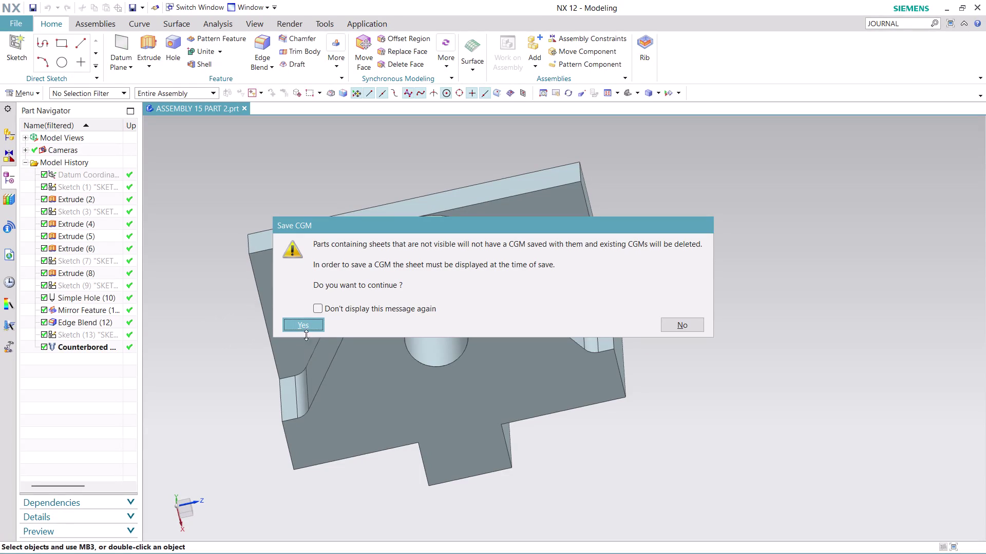
Confirm the Save CGM warning and switch the part to the Drafting application.
click(303, 327)
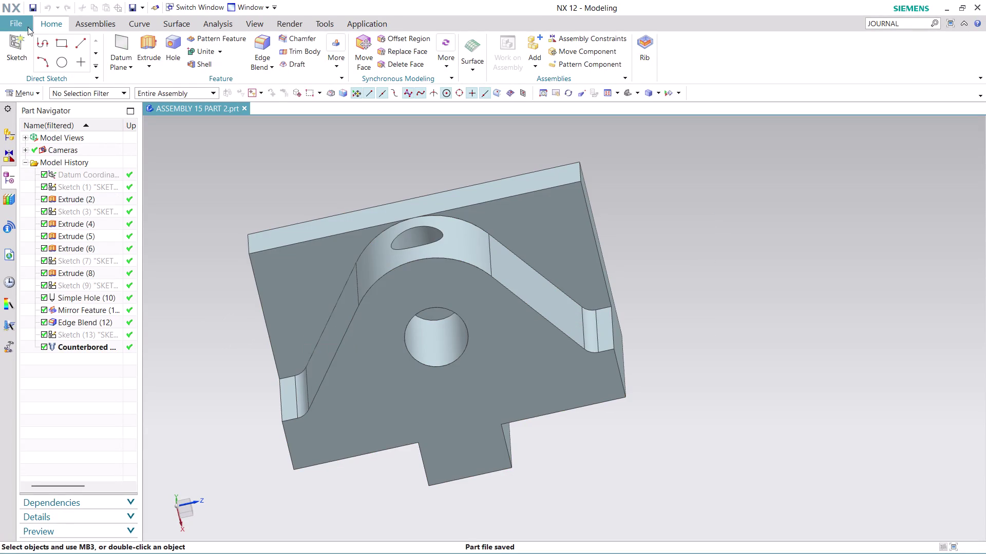
click(1, 21)
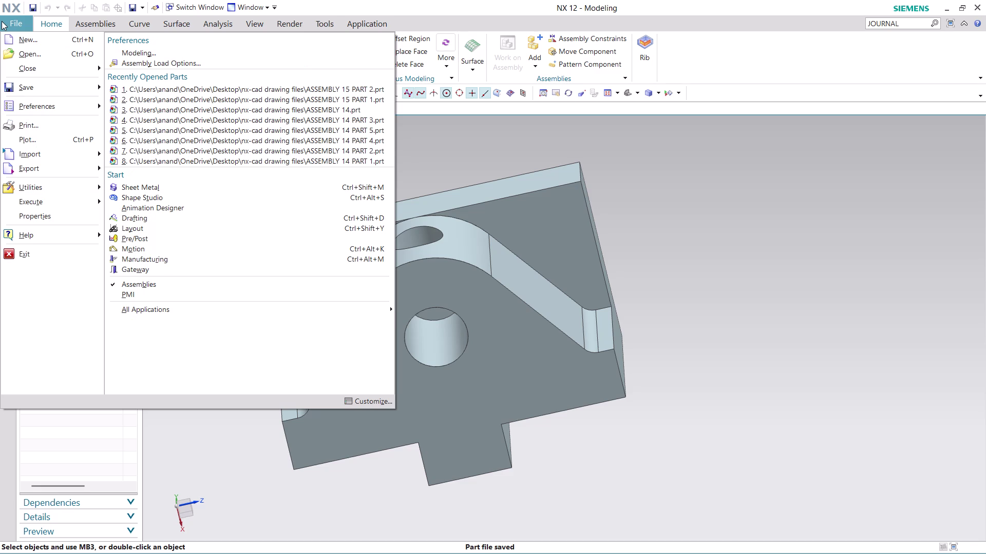
click(171, 222)
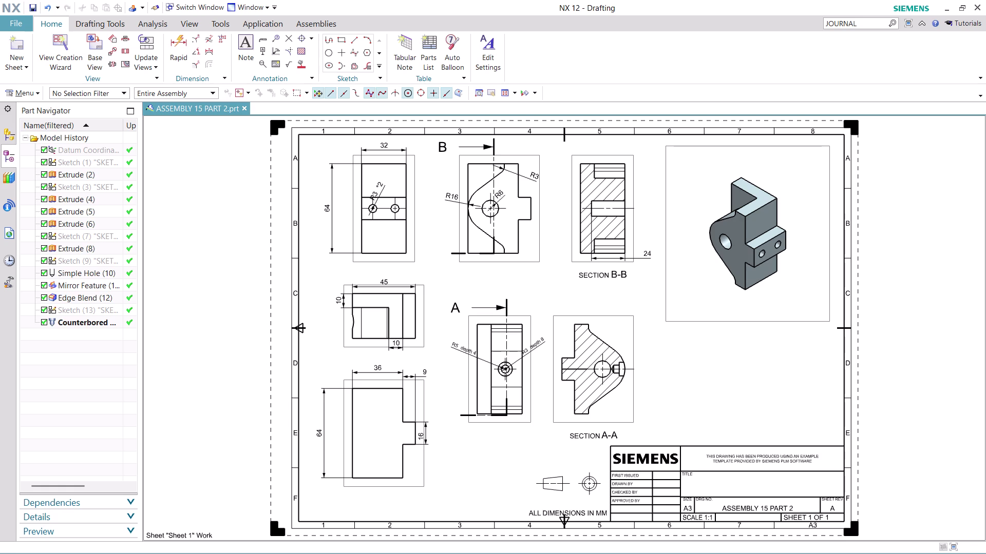
Open the Show and Hide dialog listing bodies, sketches, curves, datums and drawing objects.
key(ctrl+s)
key(ctrl+w)
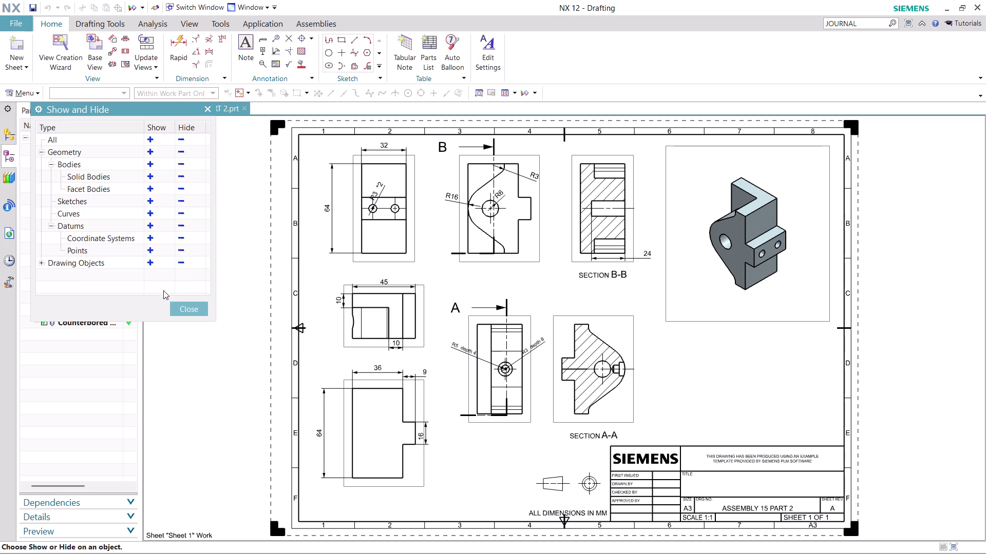
Close the Show and Hide dialog, leaving the drawing sheet unchanged.
scroll(down, 3)
scroll(up, 3)
click(193, 313)
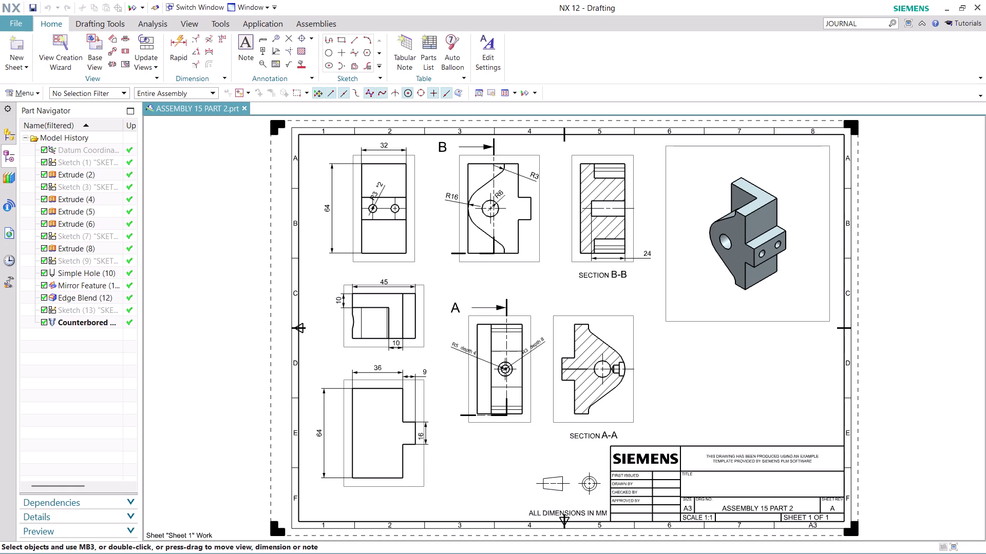
click(7, 20)
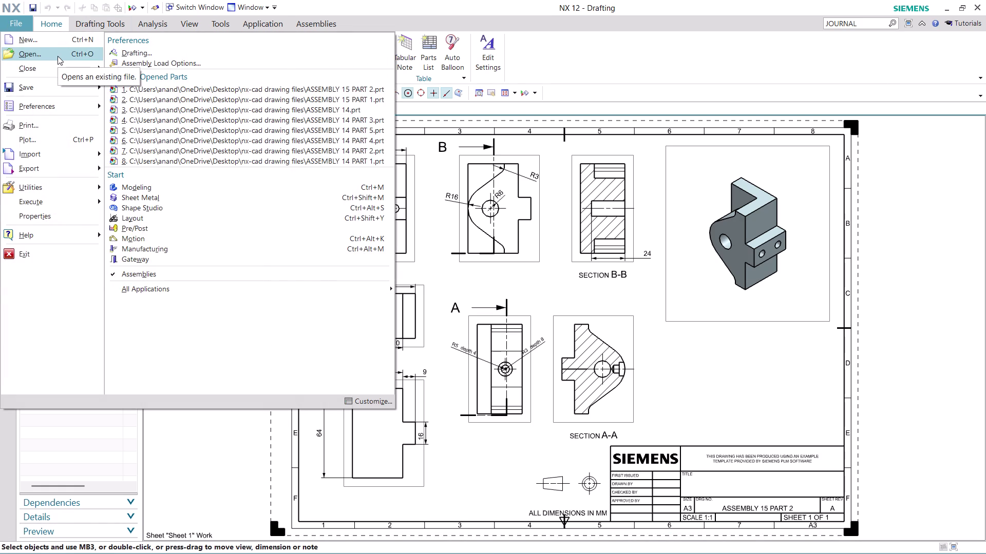
In the Open dialog, locate and select the ASSEMBLY 15 PART 2 file.
click(57, 56)
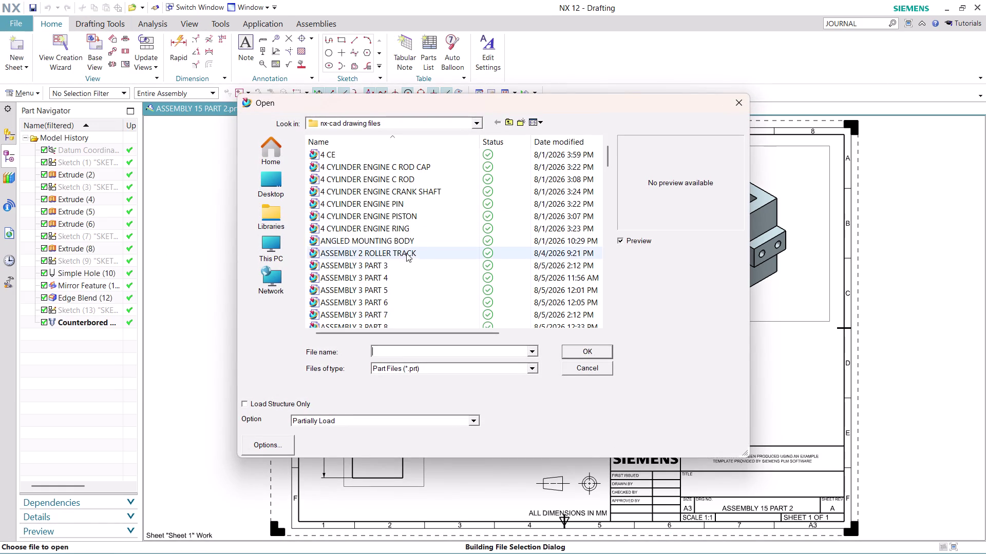
scroll(down, 3)
scroll(down, 3)
scroll(down, 3)
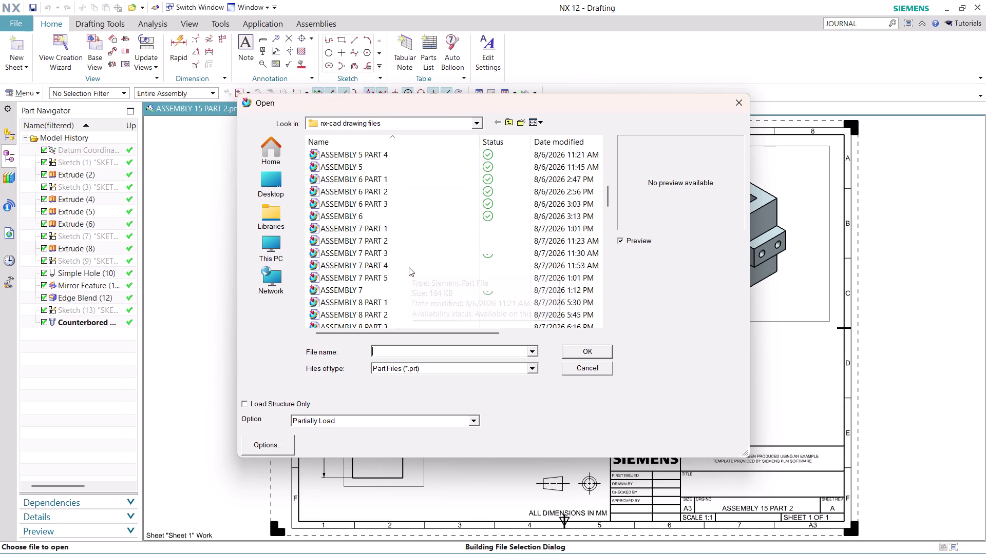
scroll(down, 3)
scroll(down, 3)
scroll(down, 3)
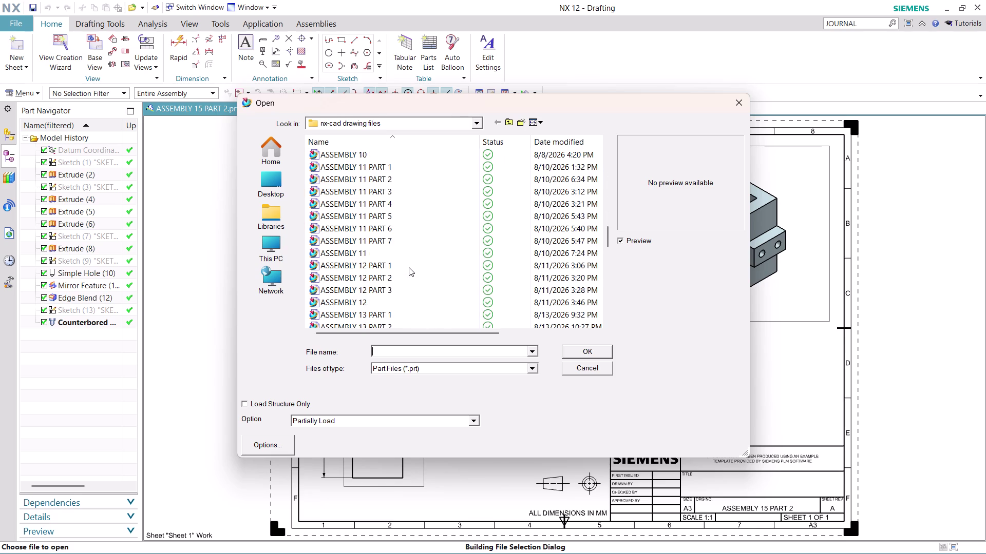
scroll(down, 3)
scroll(down, 3)
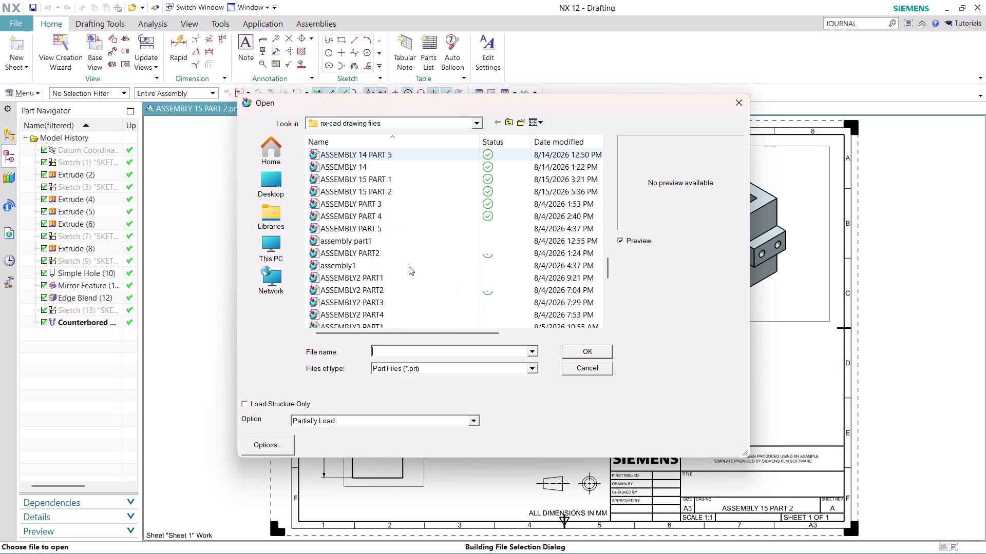
click(376, 192)
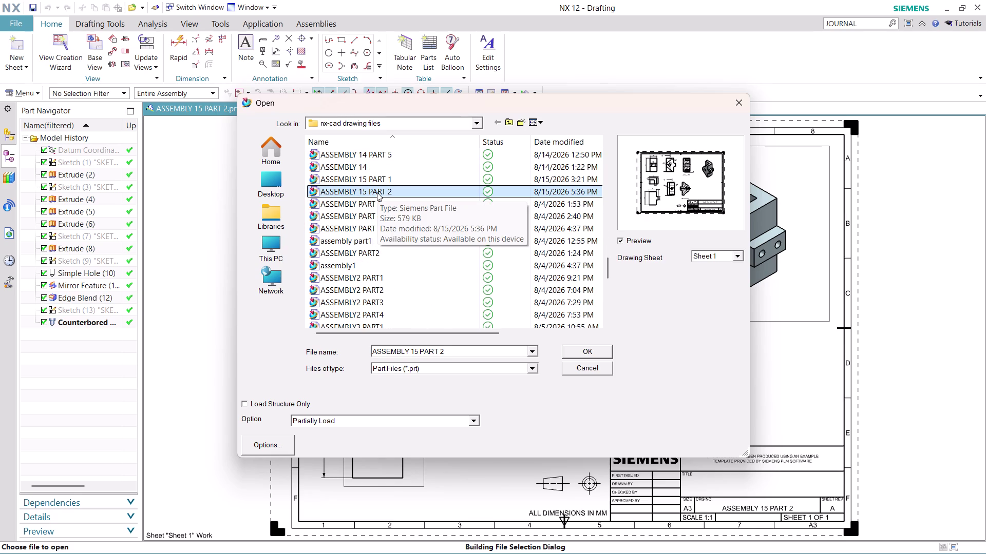
Delete the ASSEMBLY 15 PART 2 file from the folder listing.
right_click(376, 193)
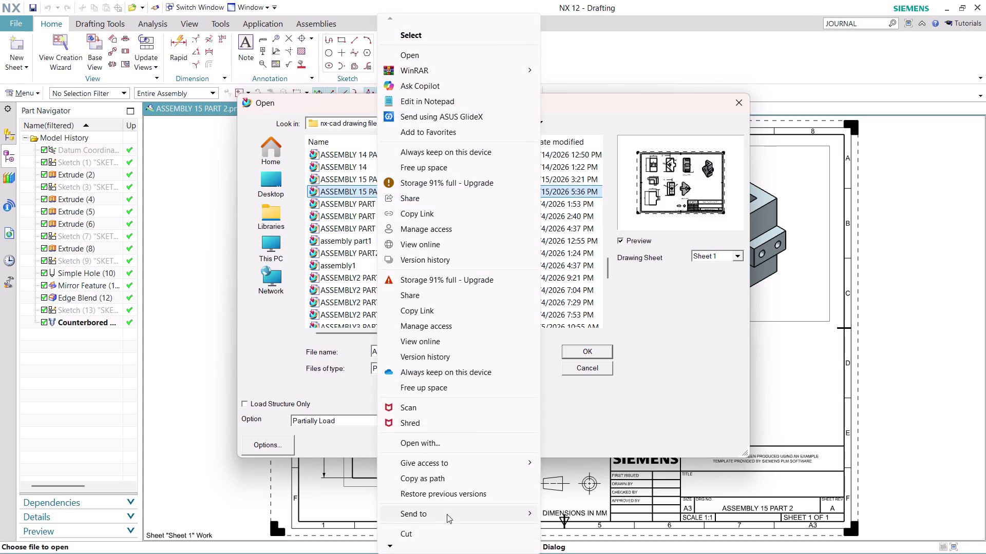
scroll(down, 3)
click(401, 546)
click(400, 546)
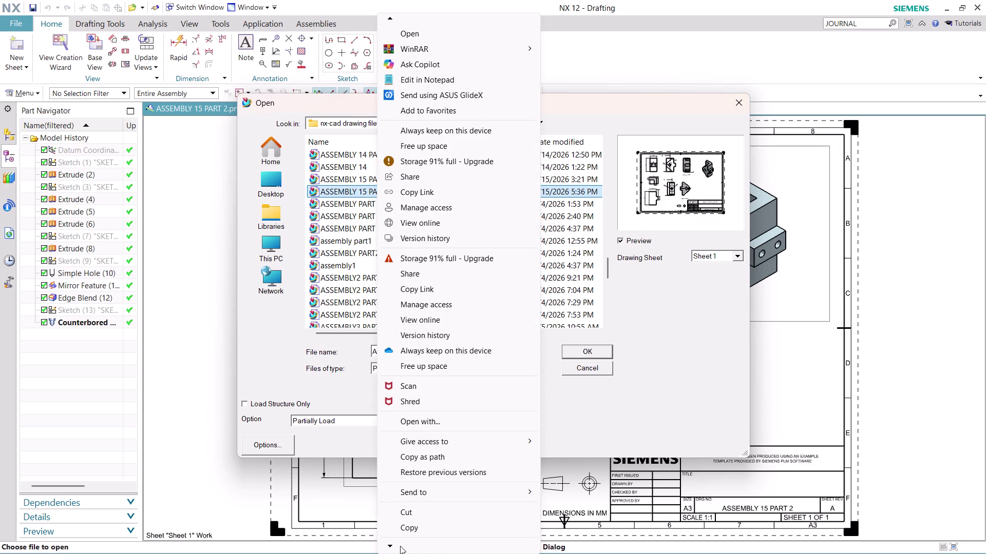
click(399, 546)
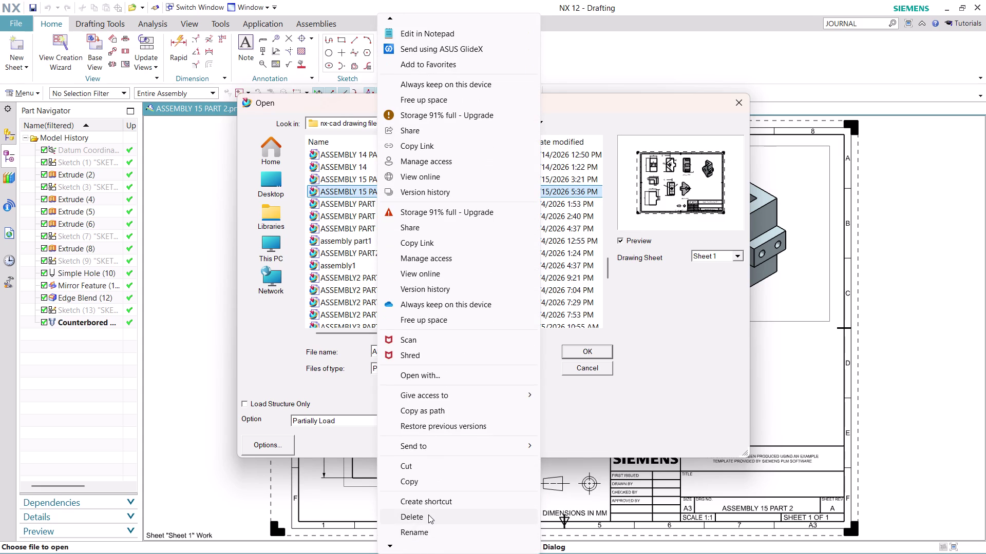
click(428, 515)
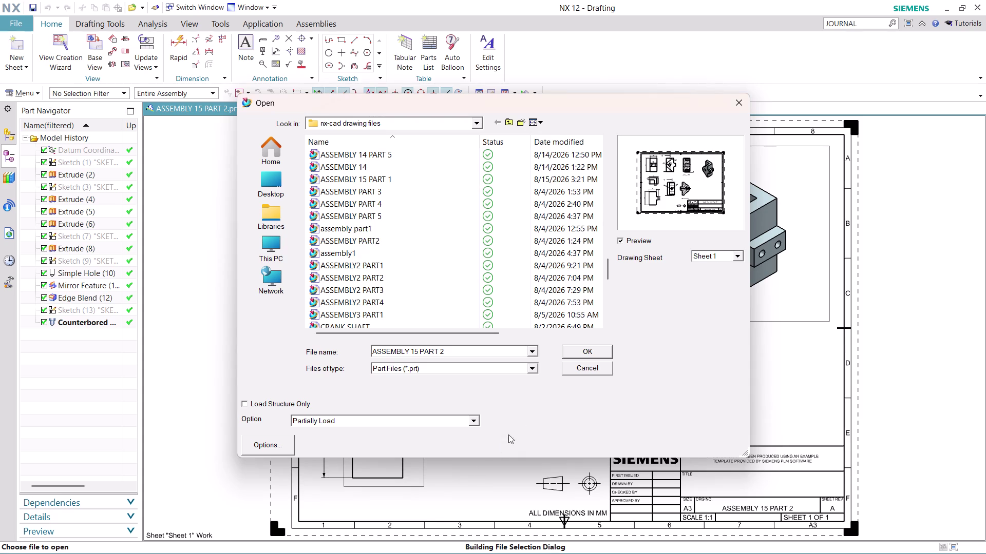
Open the ASSEMBLY2 PART1 part.
click(410, 270)
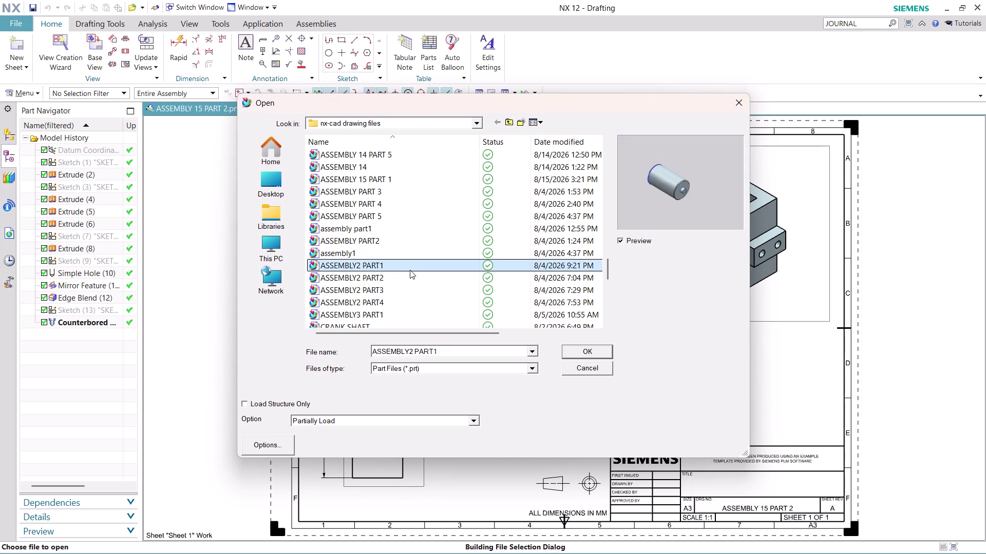
scroll(down, 3)
scroll(up, 3)
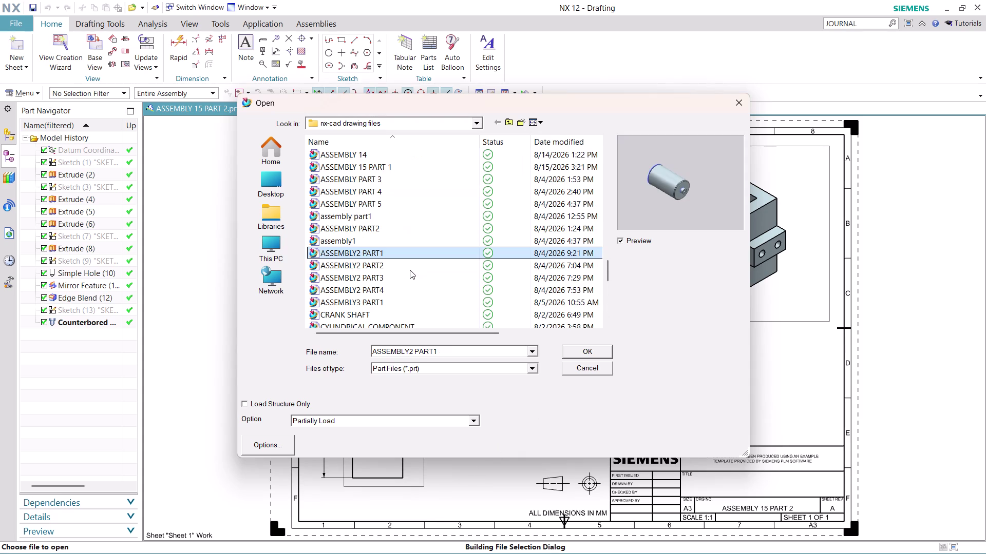
scroll(up, 3)
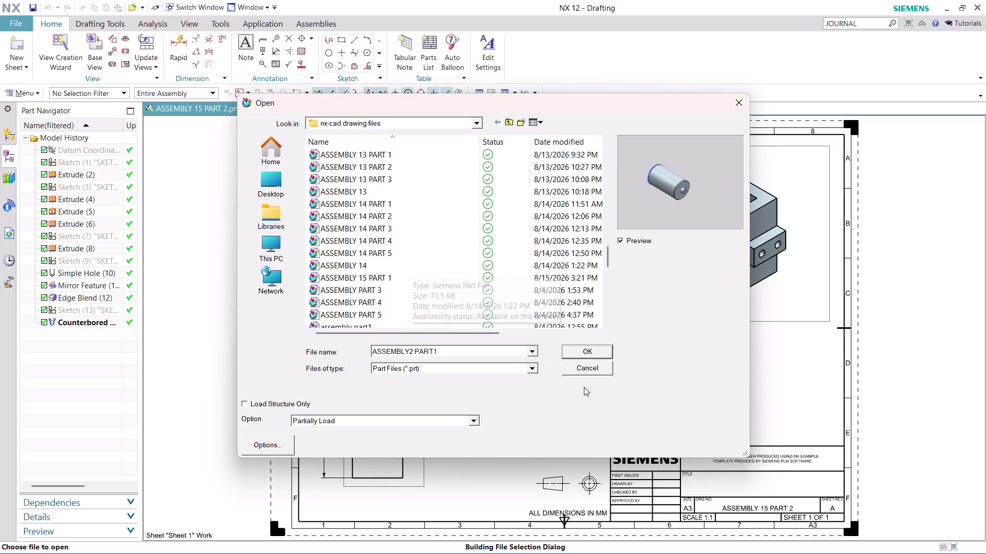
click(594, 353)
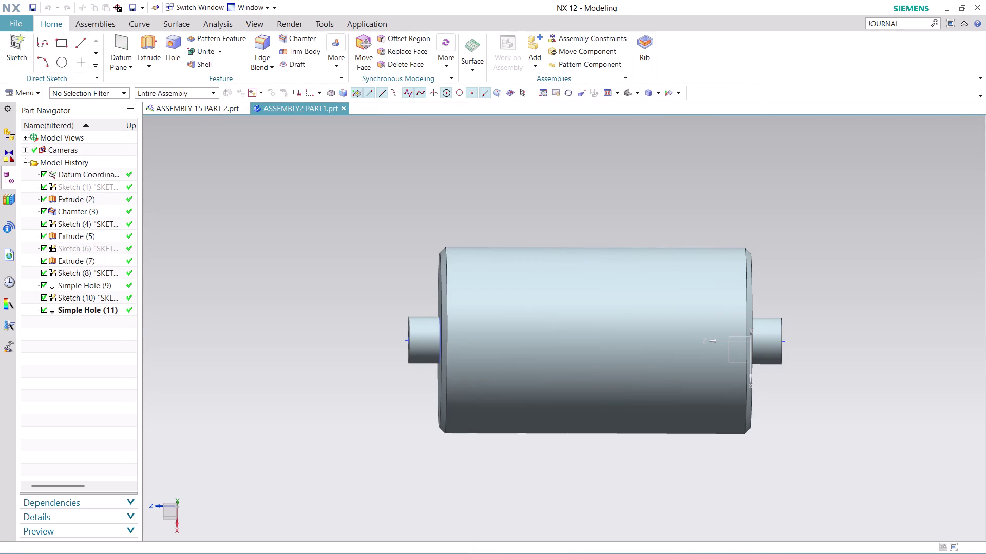
Return to the ASSEMBLY 15 PART 2 tab, switch it to Modeling, and save it.
click(203, 116)
click(202, 110)
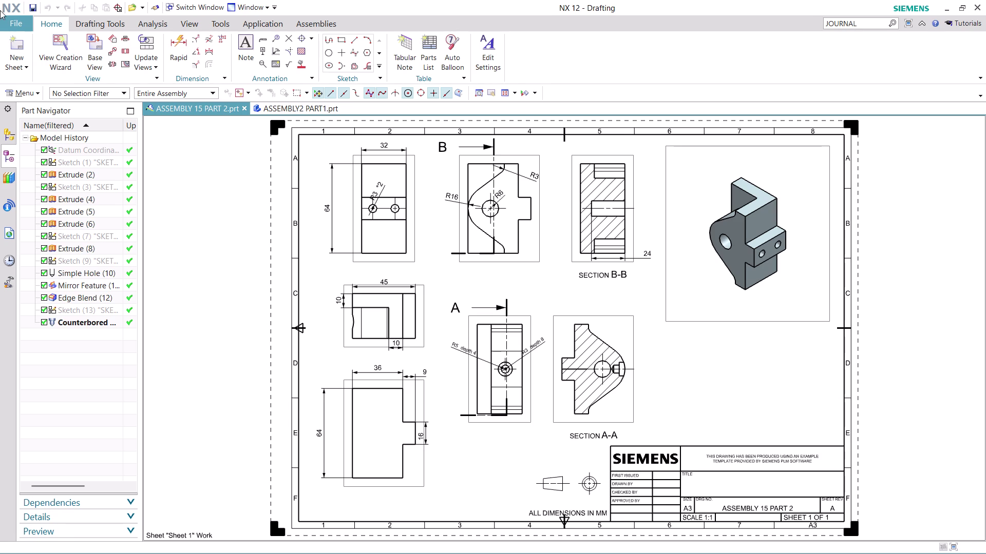
click(22, 24)
click(191, 189)
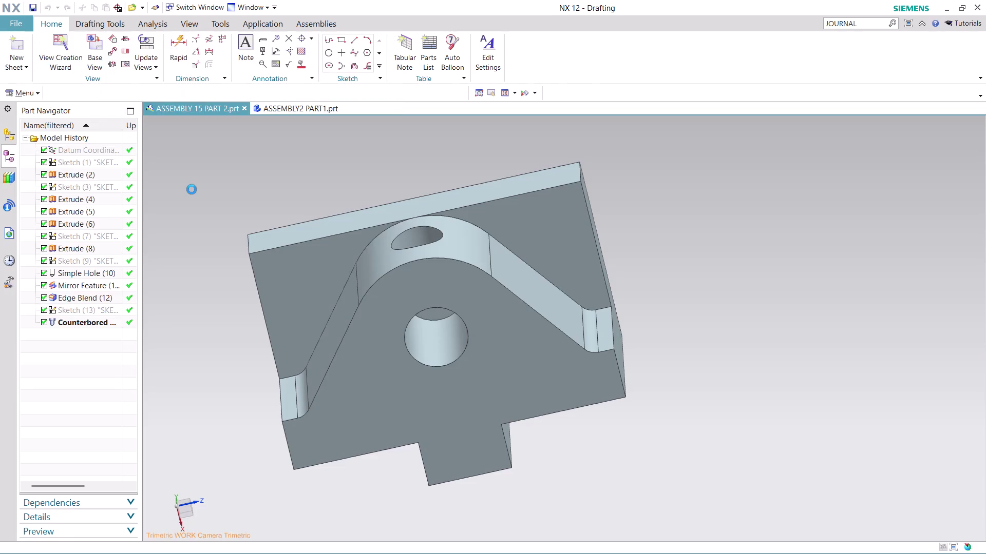
scroll(down, 3)
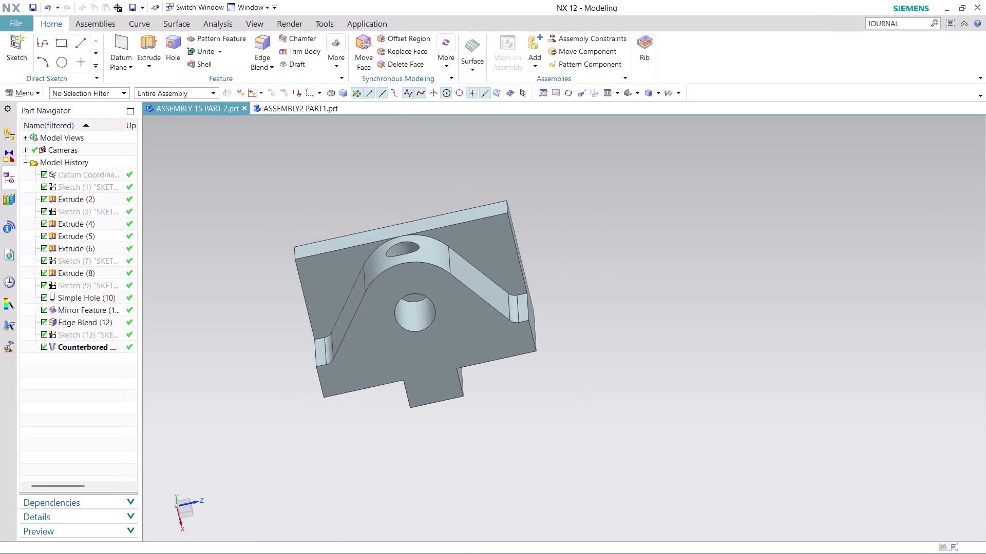
scroll(up, 3)
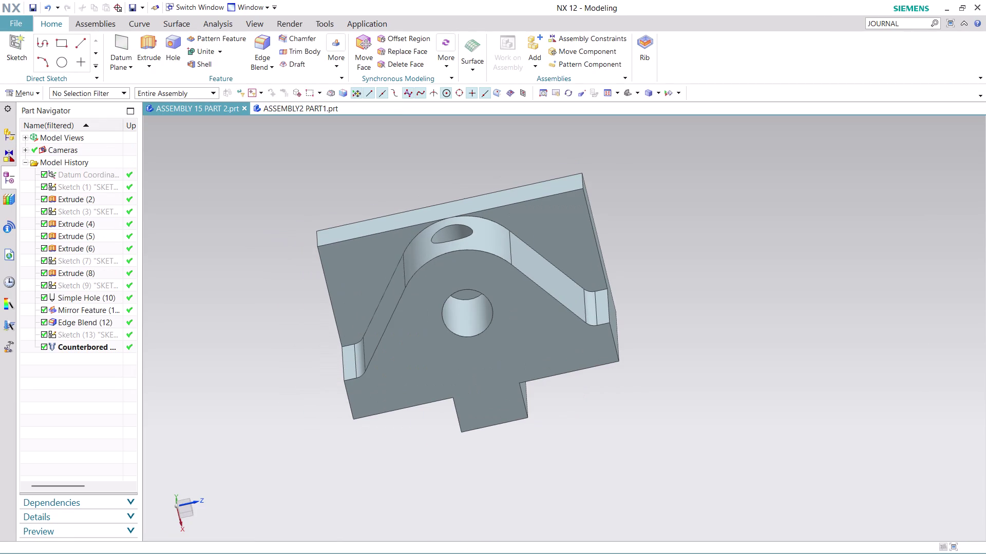
key(ctrl+s)
click(305, 316)
Save ASSEMBLY 15 PART 2 again, declining sheet graphics, and switch to Drafting.
click(307, 325)
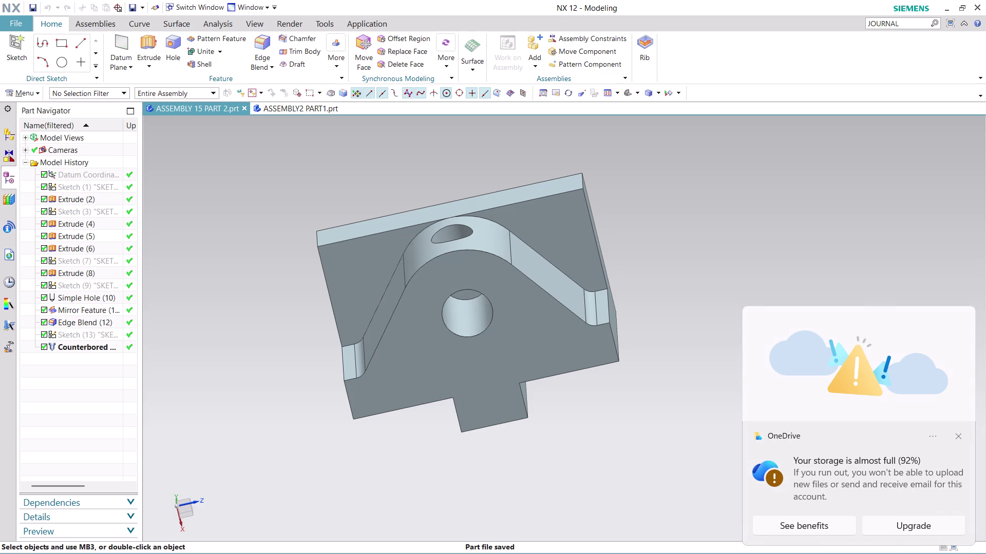
key(ctrl+s)
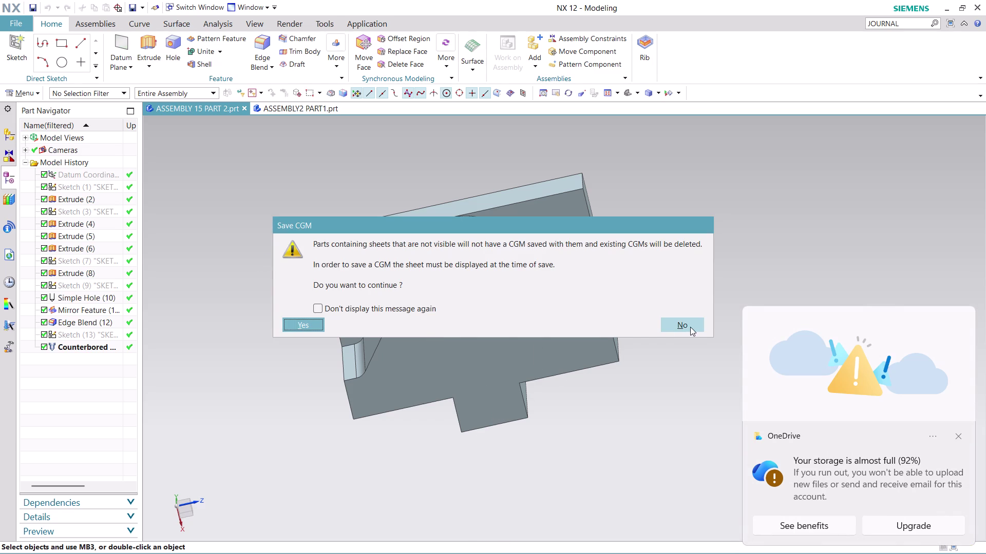
click(300, 327)
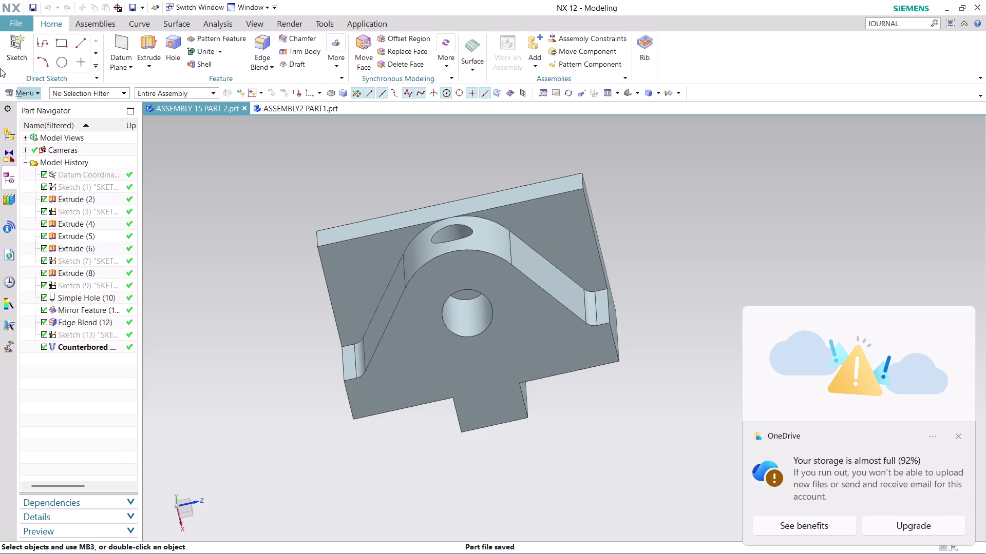
click(17, 21)
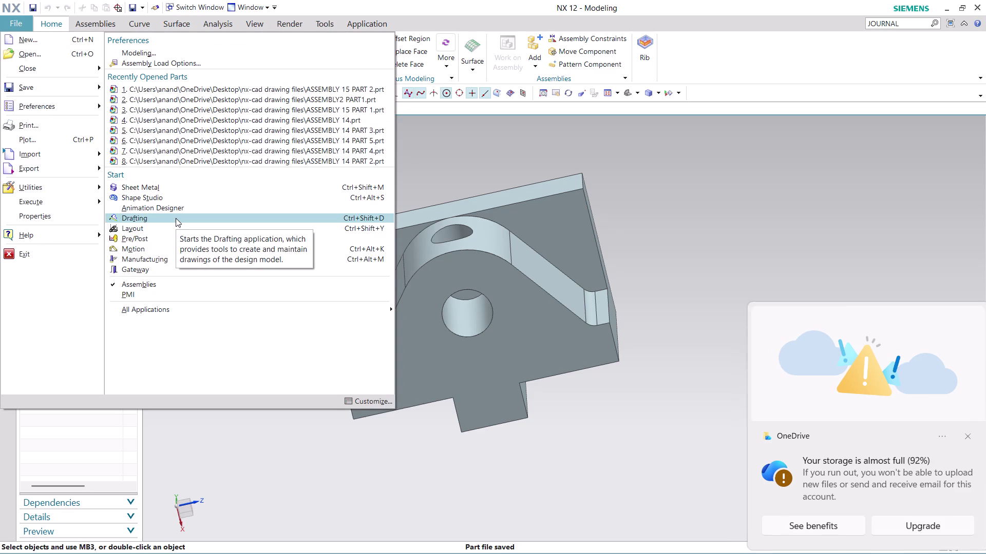
click(176, 218)
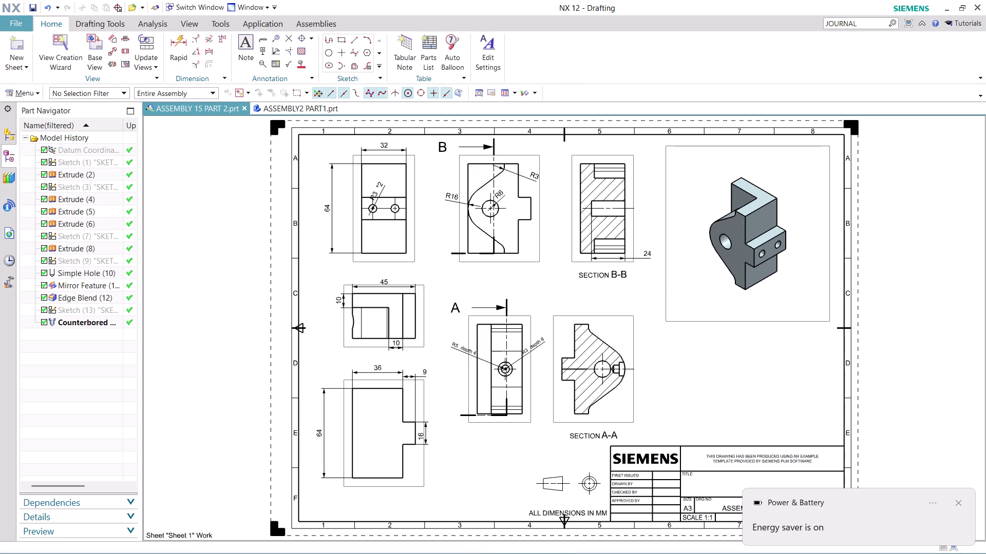
Zoom out from the View tab so the whole Assembly 15 Part 2 sheet fits.
click(195, 21)
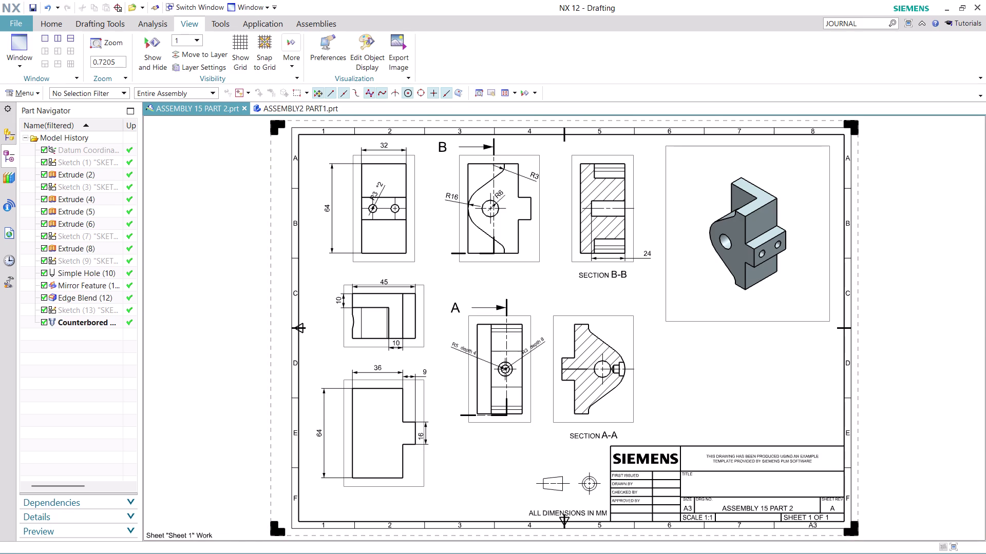
scroll(up, 3)
scroll(down, 3)
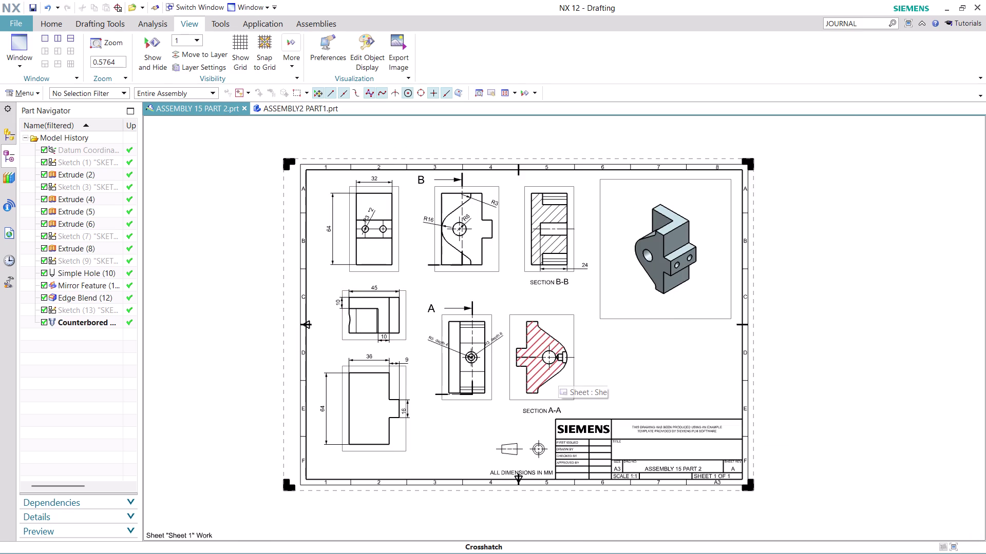
click(18, 19)
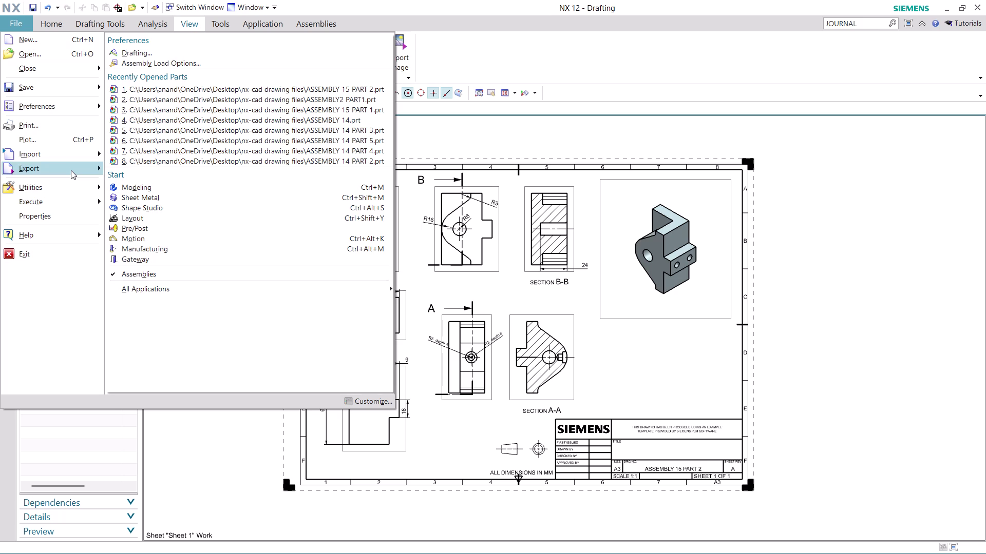
Start a CGM export and browse to the nx-cad drawing files folder.
click(210, 121)
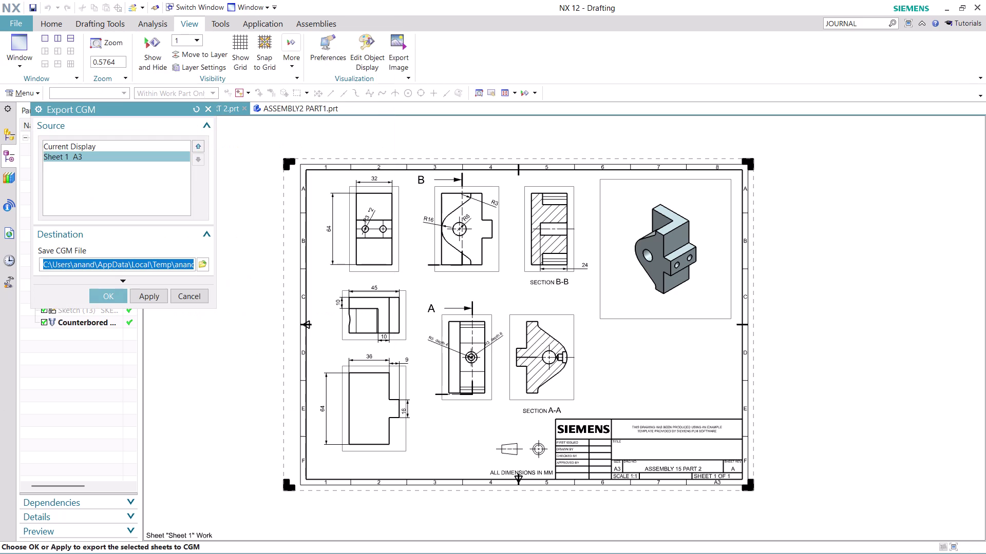
click(202, 265)
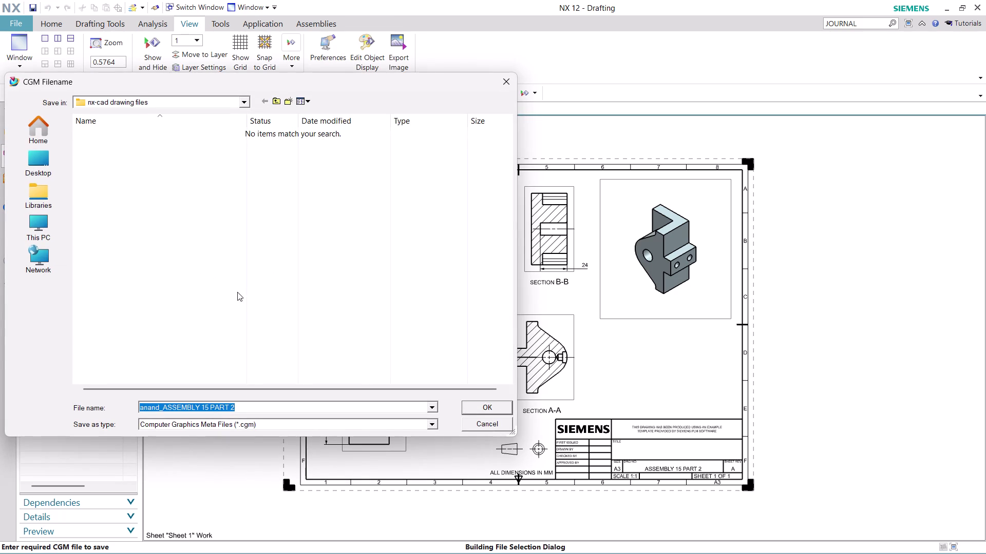
click(39, 151)
double_click(157, 331)
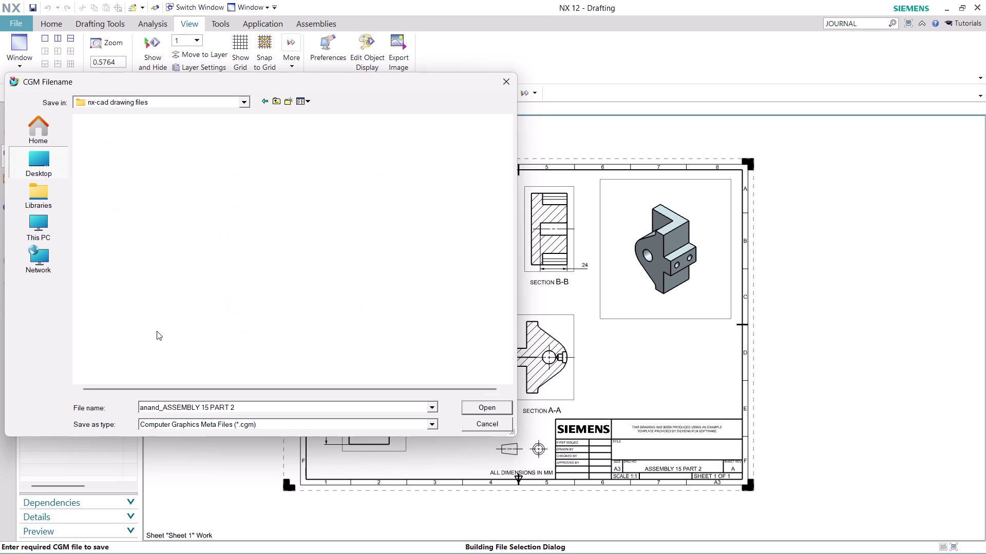
click(162, 408)
Name the file ASSEMBLY 15 PART 2 and export Sheet 1 to CGM.
click(163, 407)
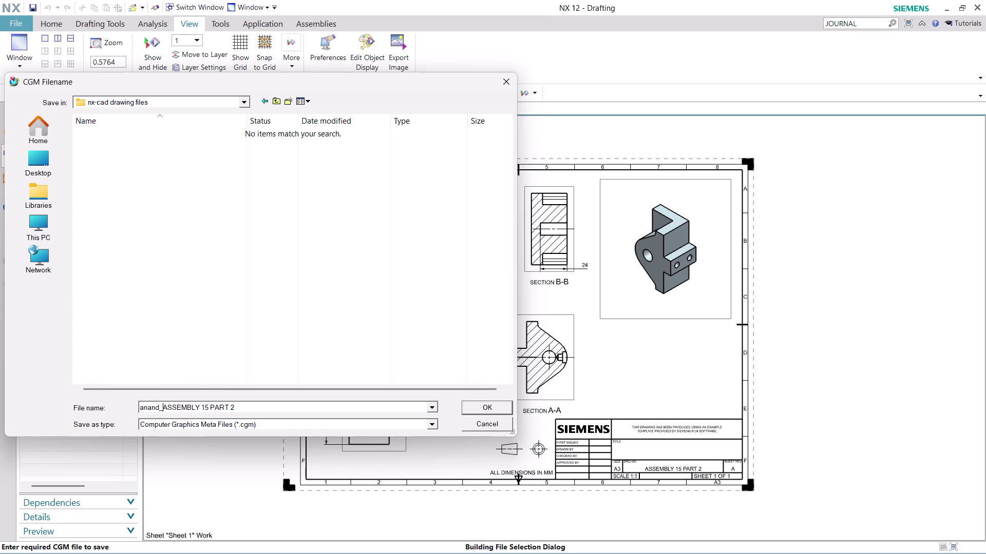
key(BackSpace)
key(BackSpace)
key(BackSpace)
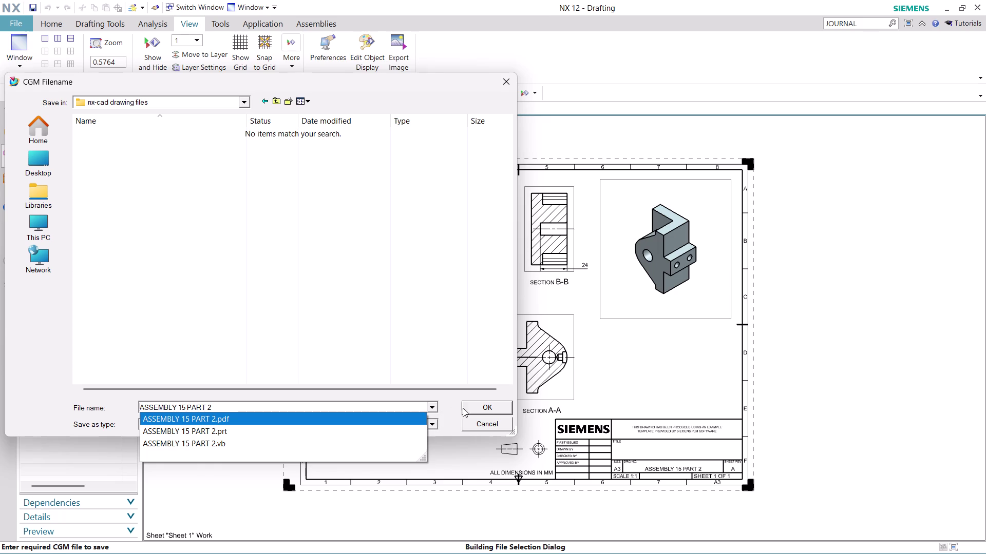
click(482, 407)
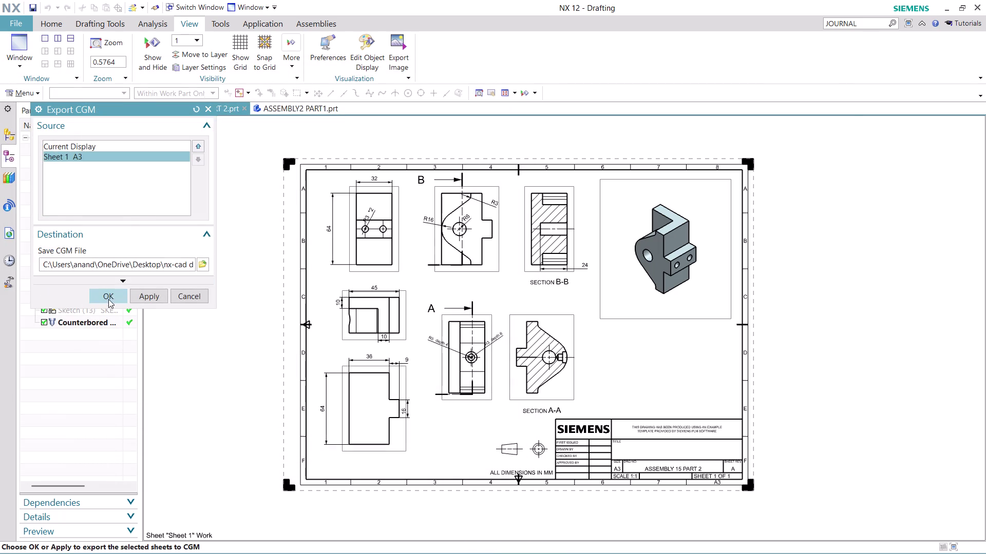
click(109, 299)
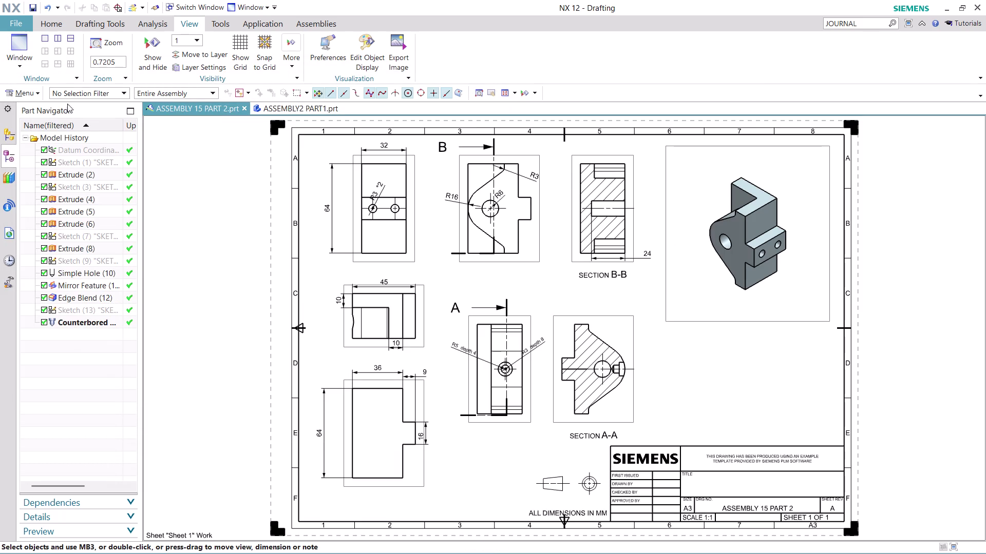
click(17, 25)
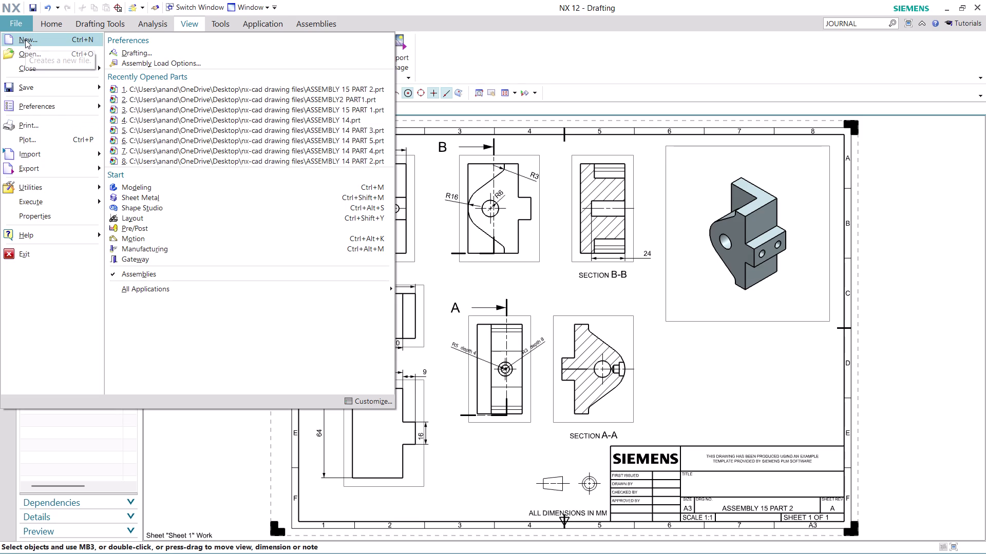
Switch ASSEMBLY 15 PART 2 back to the Modeling application.
click(157, 190)
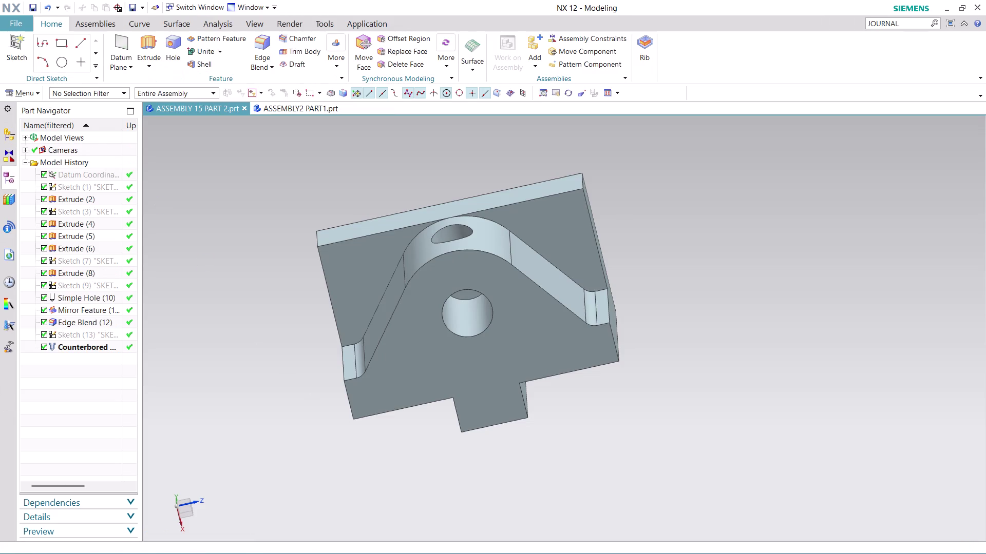
Save the part with its CGM and close the ASSEMBLY2 PART1 part.
key(ctrl+s)
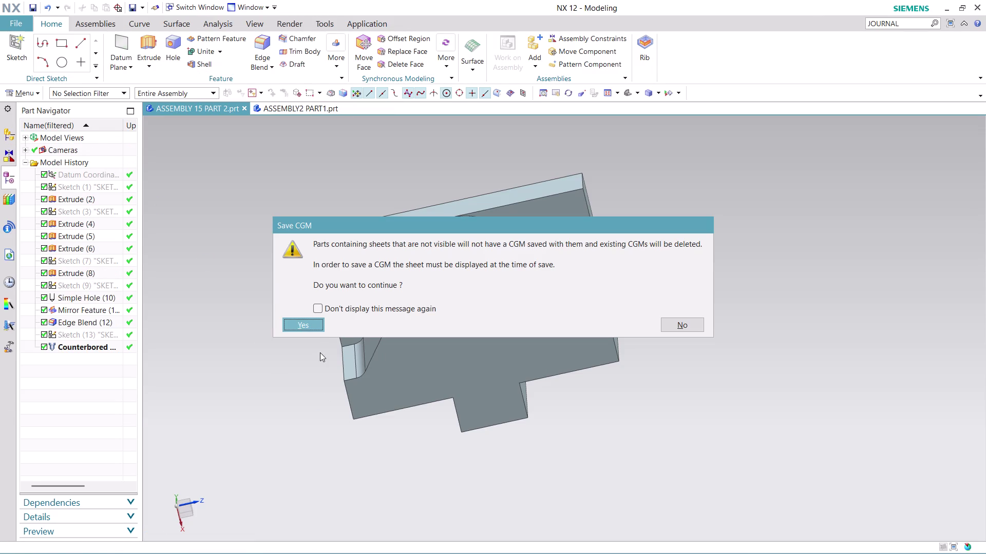
click(322, 318)
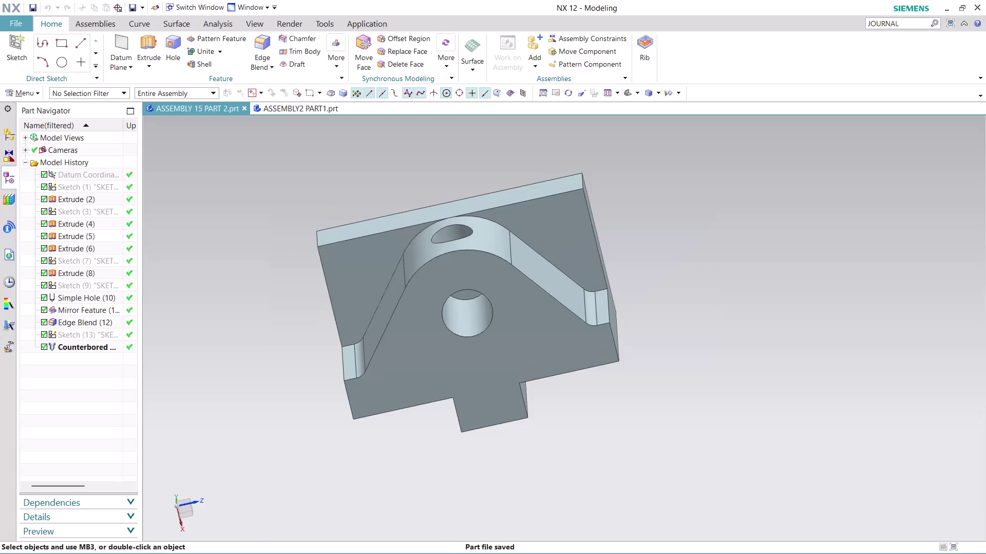
click(342, 106)
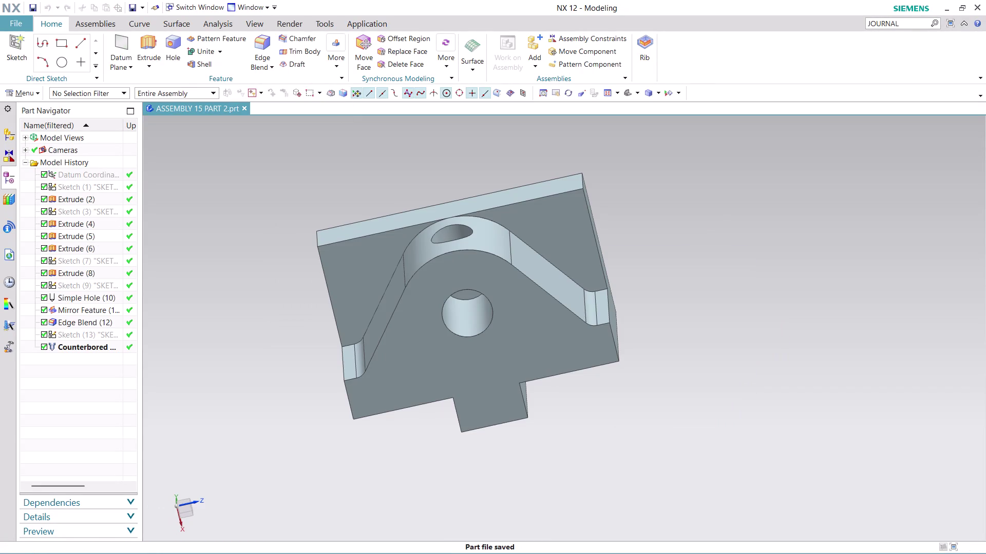
Save ASSEMBLY 15 PART 2 again, confirming the CGM save.
key(ctrl+s)
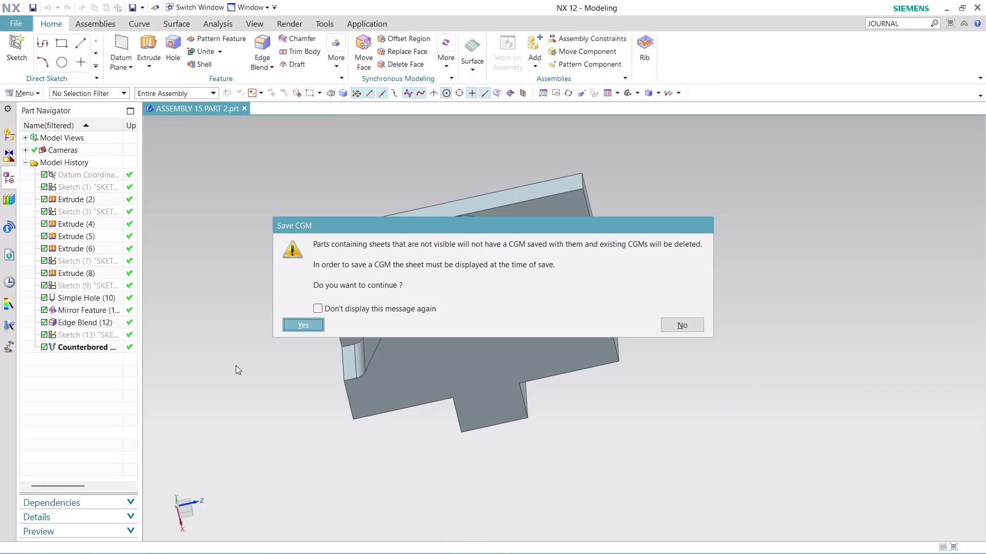
key(ctrl+s)
click(305, 321)
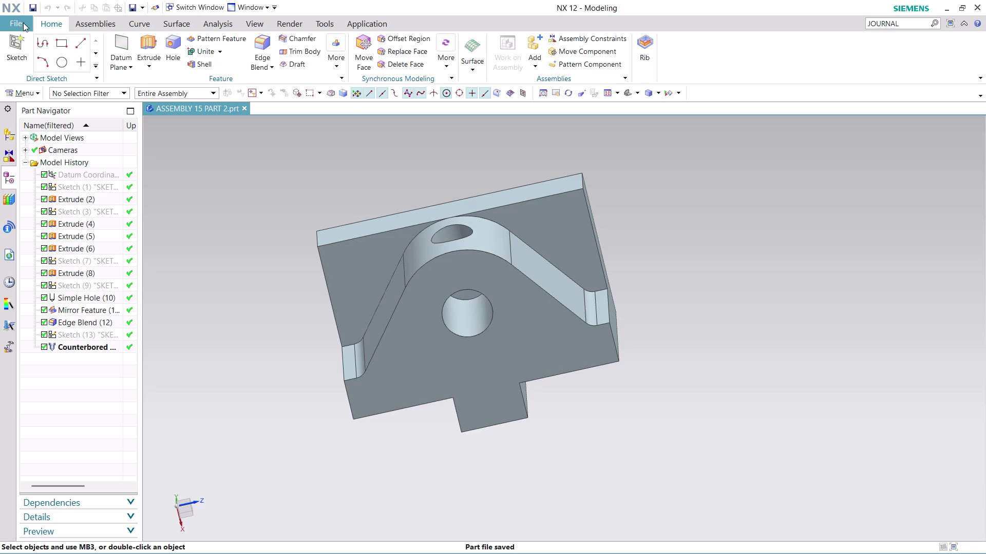
click(22, 23)
Select ASSEMBLY 15 PART 2 in the Open dialog's nx-cad drawing files folder.
click(41, 53)
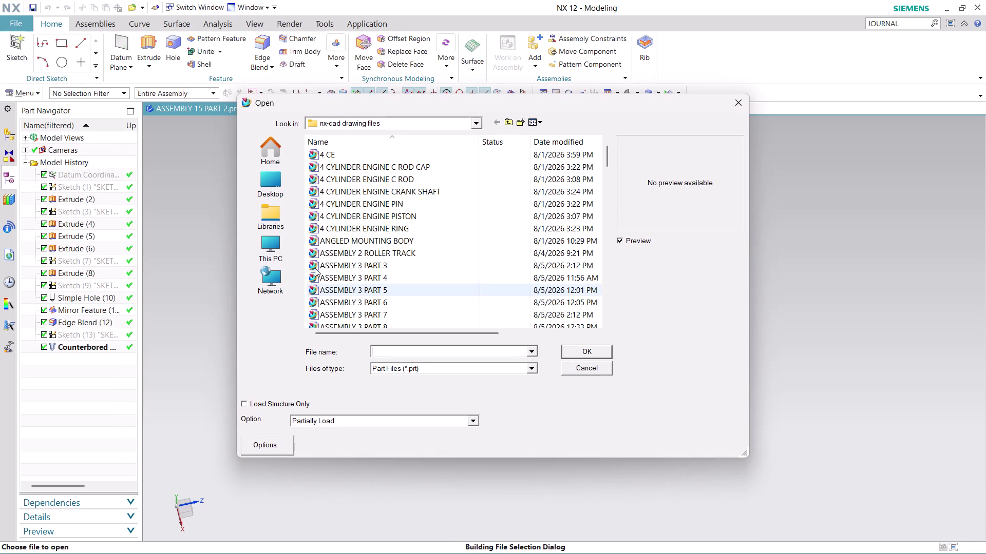
scroll(down, 3)
scroll(down, 3)
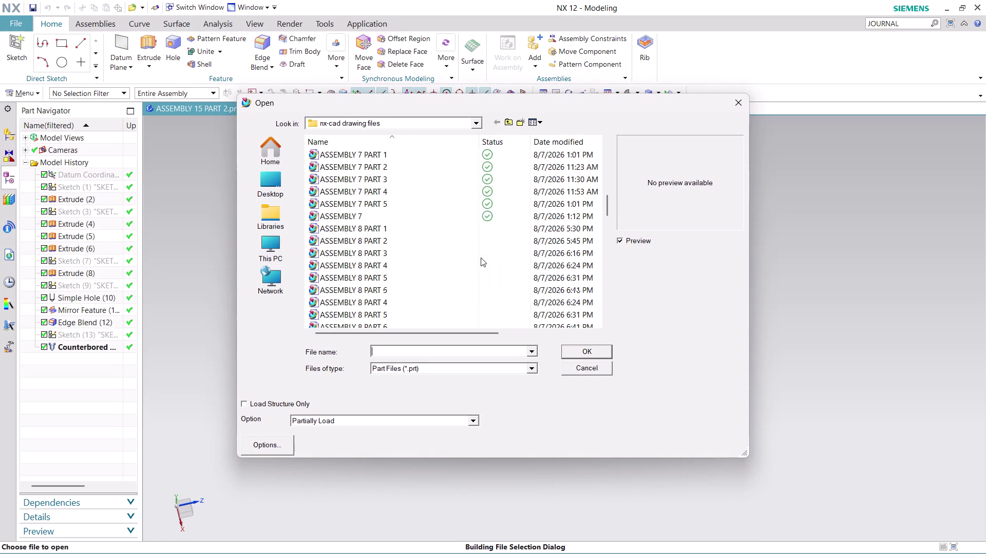
scroll(down, 3)
scroll(down, 3)
scroll(down, 3)
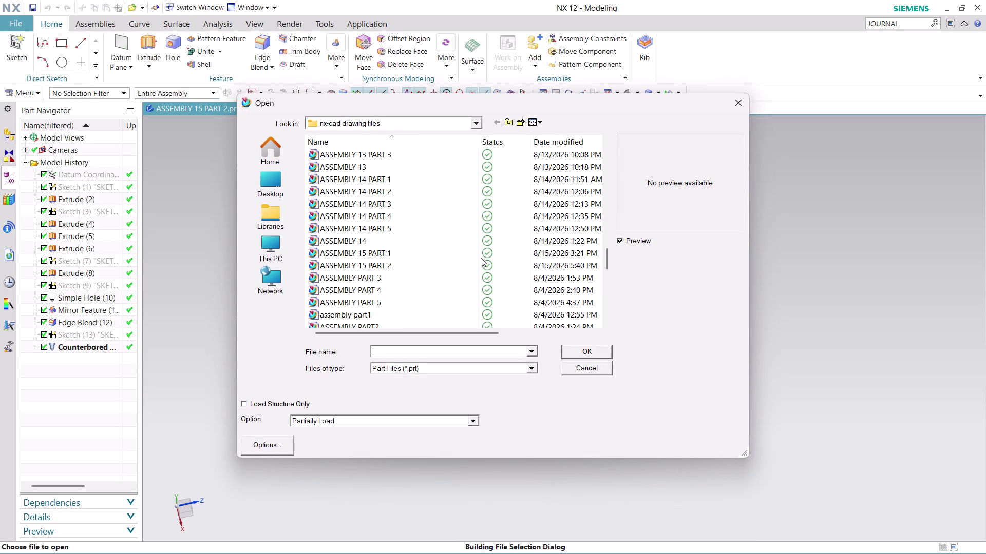
click(396, 264)
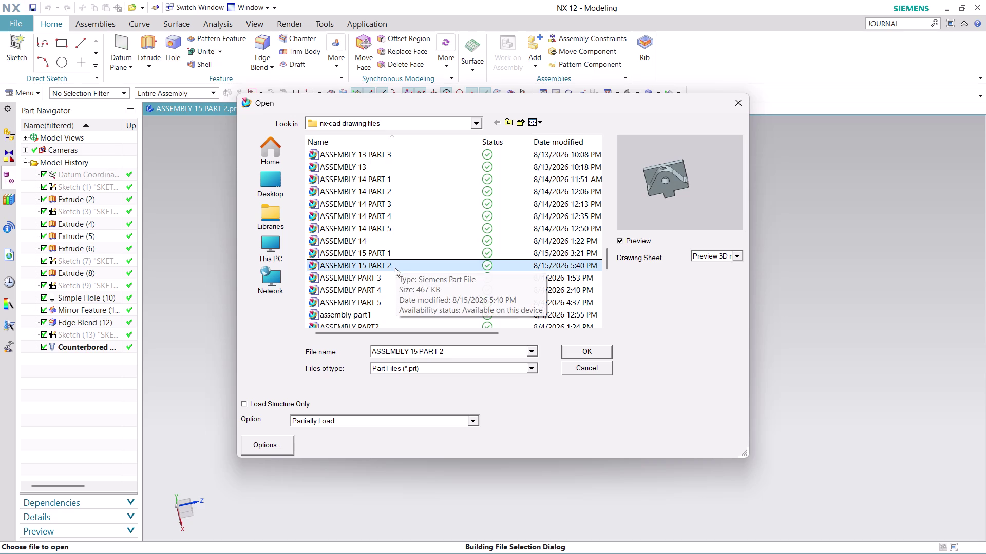
click(588, 368)
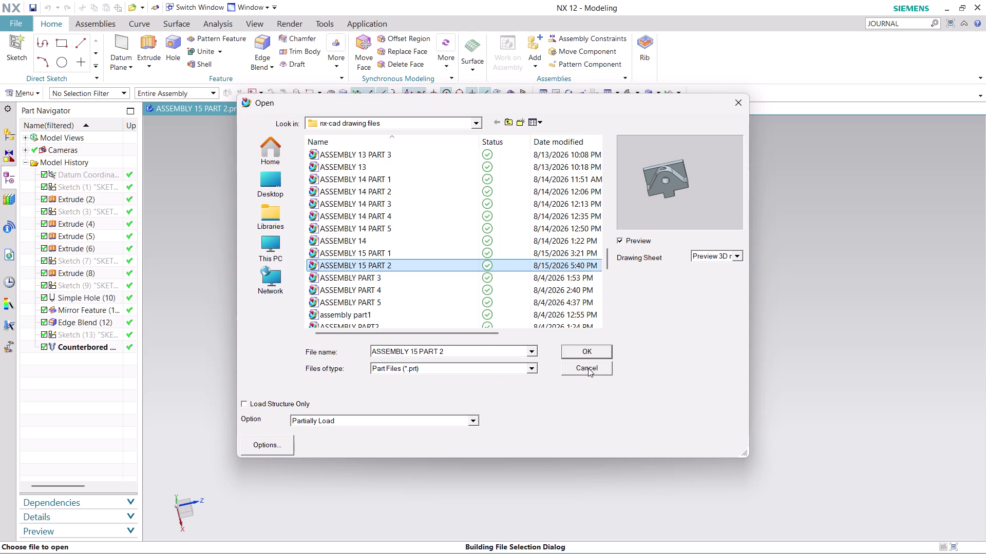